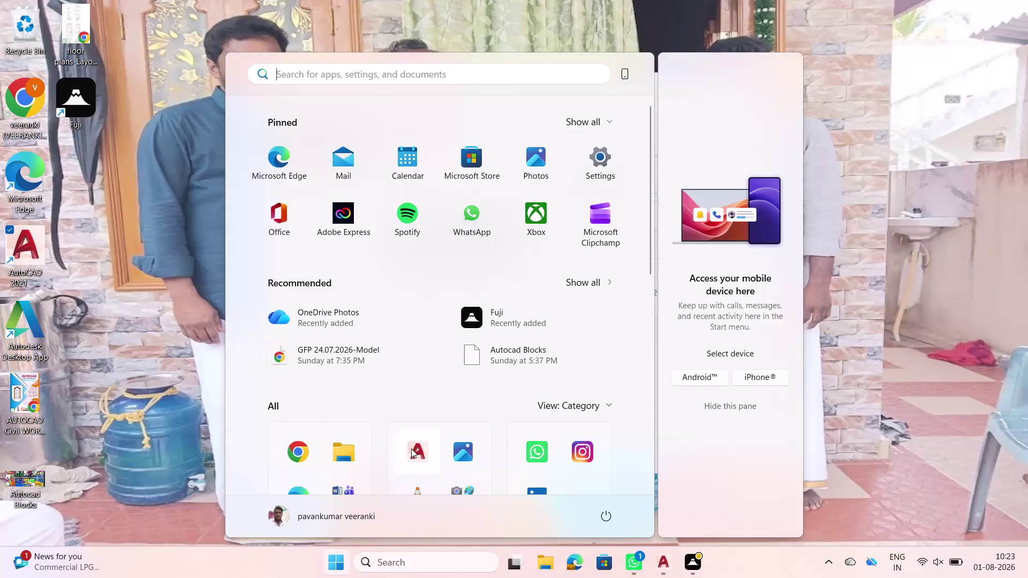
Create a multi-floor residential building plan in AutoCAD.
Launch AutoCAD 2021 from the Start menu's All apps list.
click(411, 448)
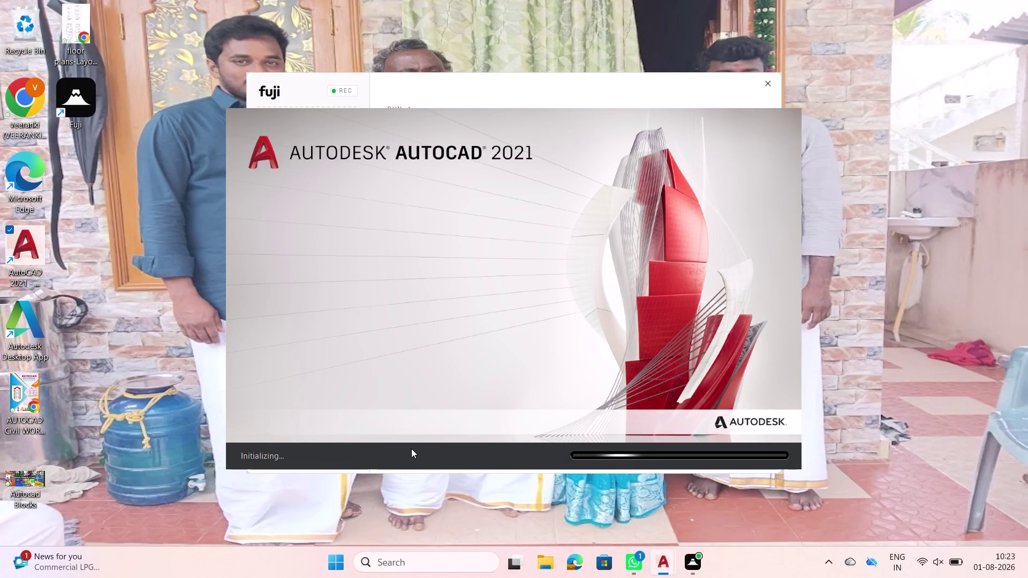